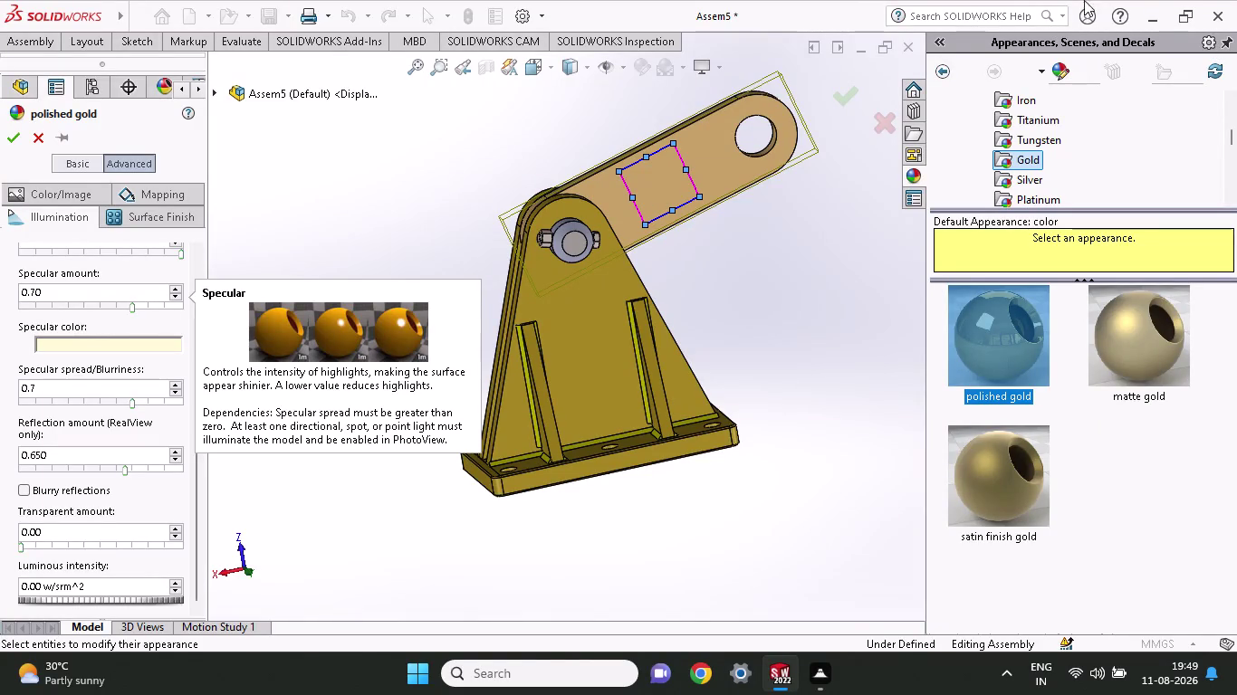
Narrow the Appearances pane and accept the polished gold appearance on the bracket assembly.
click(932, 37)
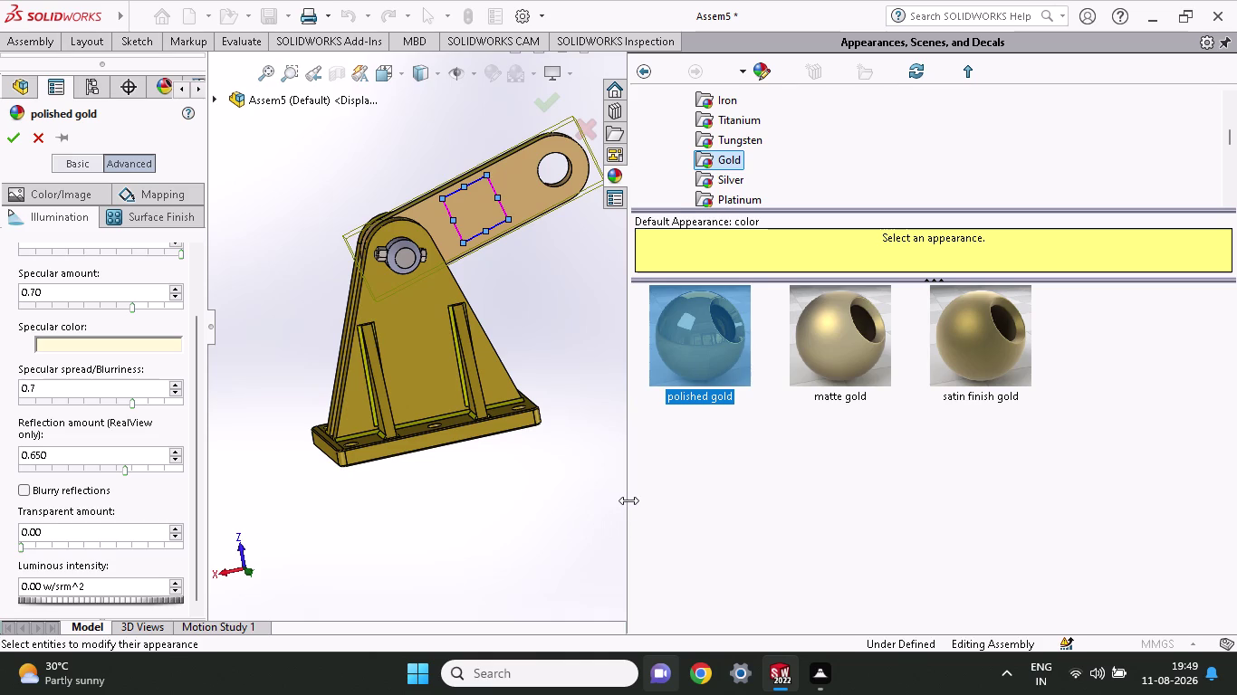
drag(628, 501, 1126, 497)
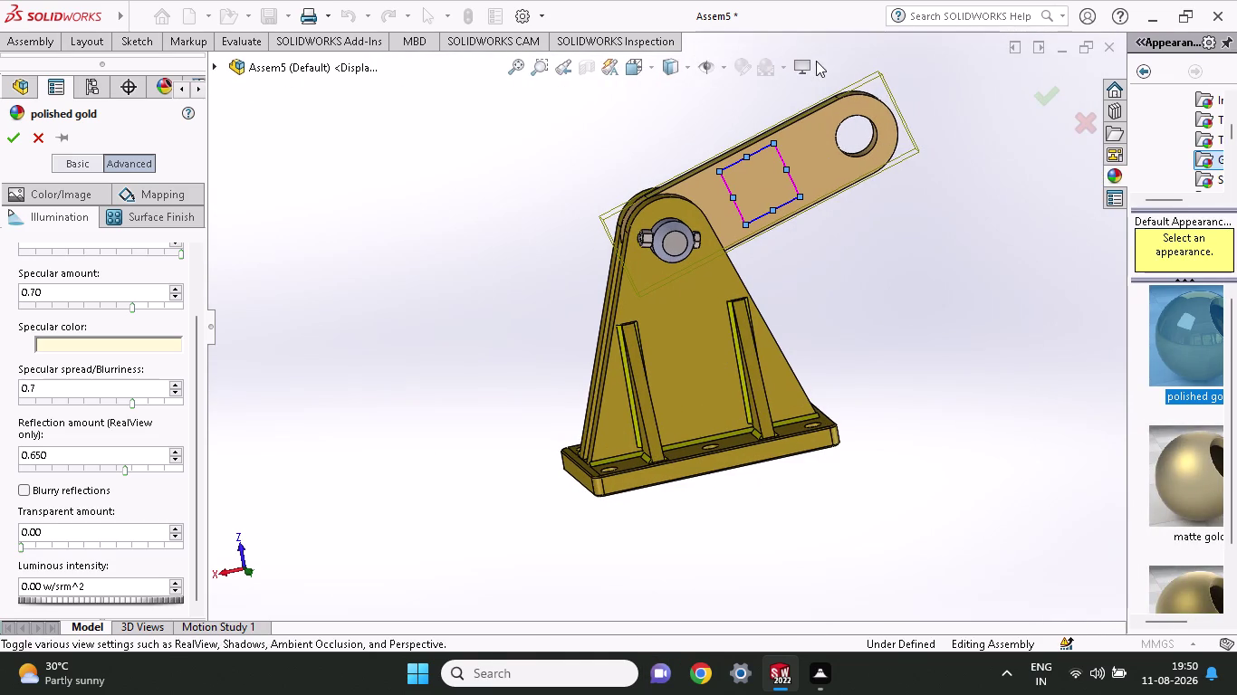
click(816, 64)
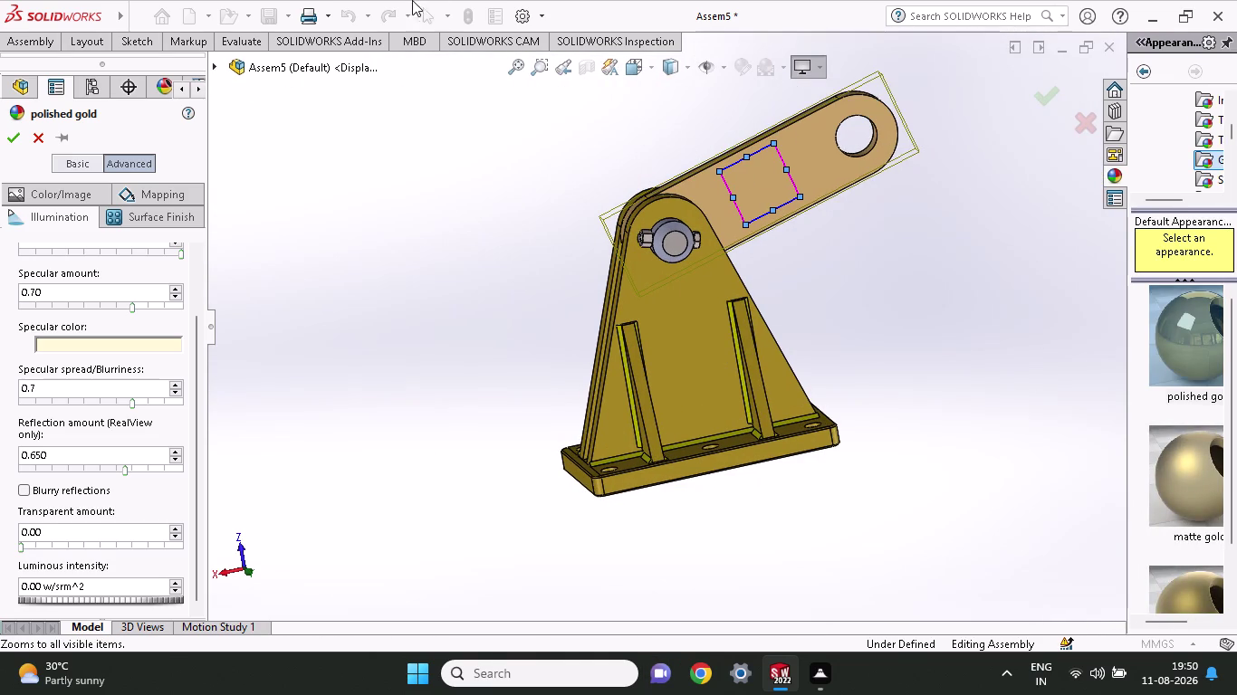
click(20, 136)
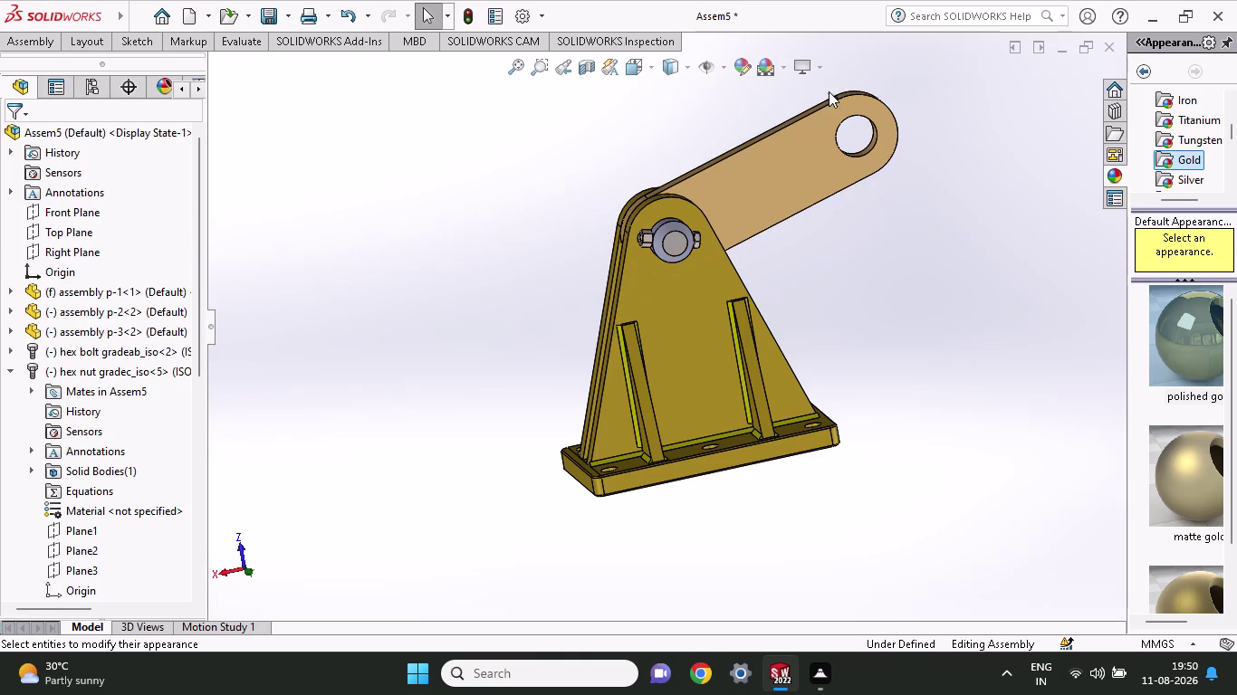
Show the view display effects list, then choose Save As from the save options.
click(818, 58)
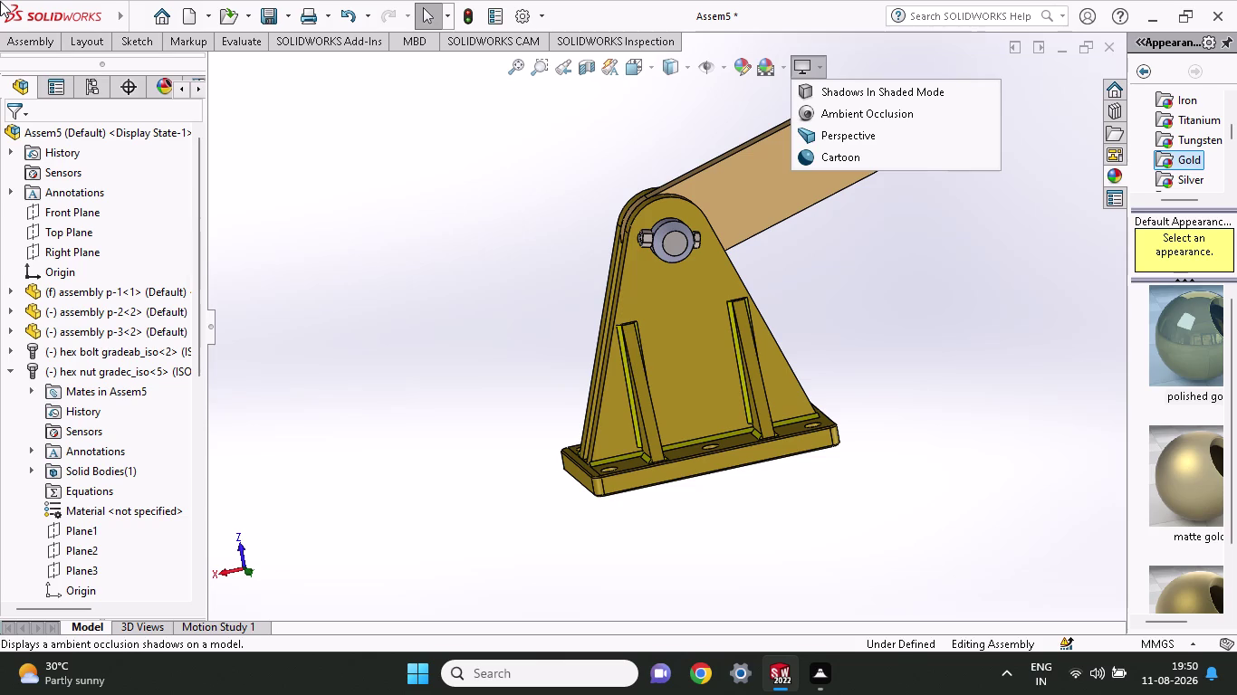
click(285, 14)
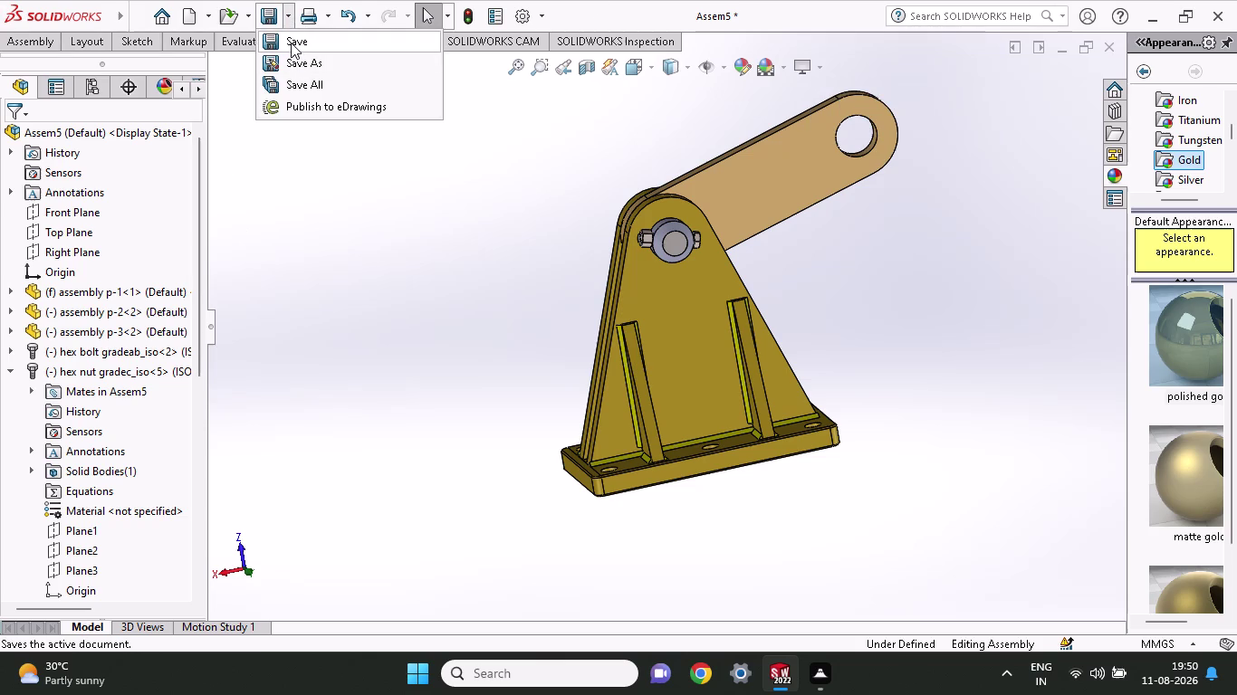
click(291, 63)
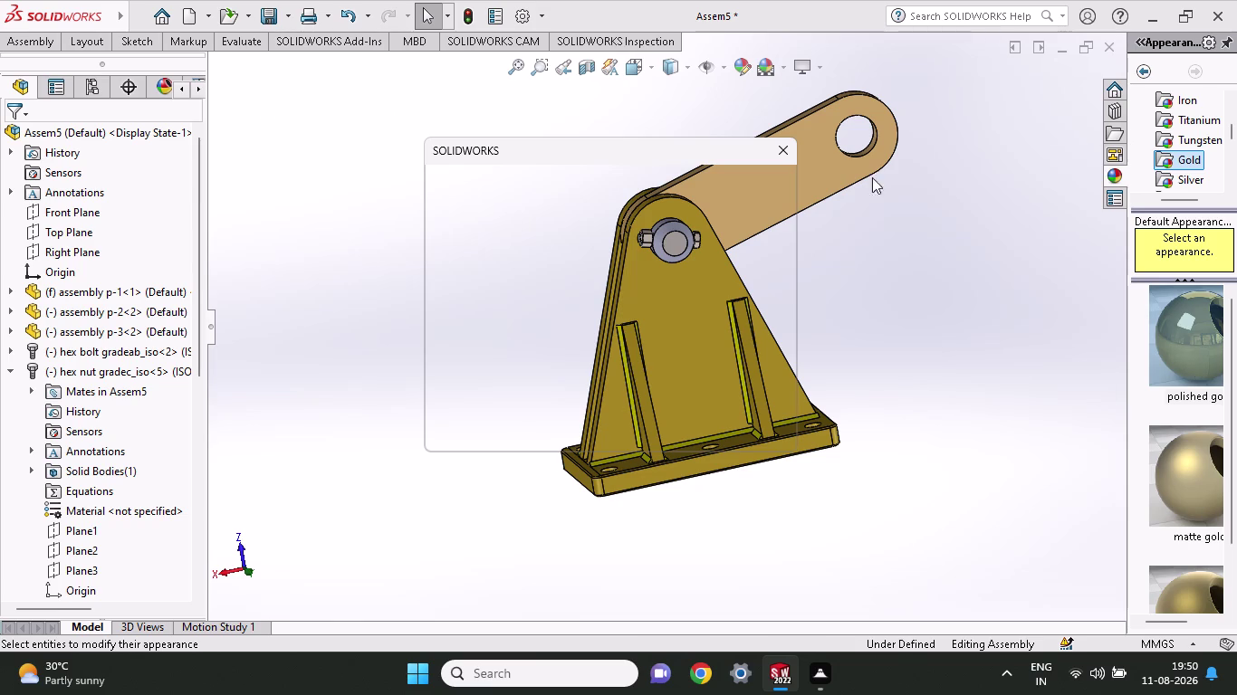
Replace the file name with 'assembly module 1'.
click(608, 268)
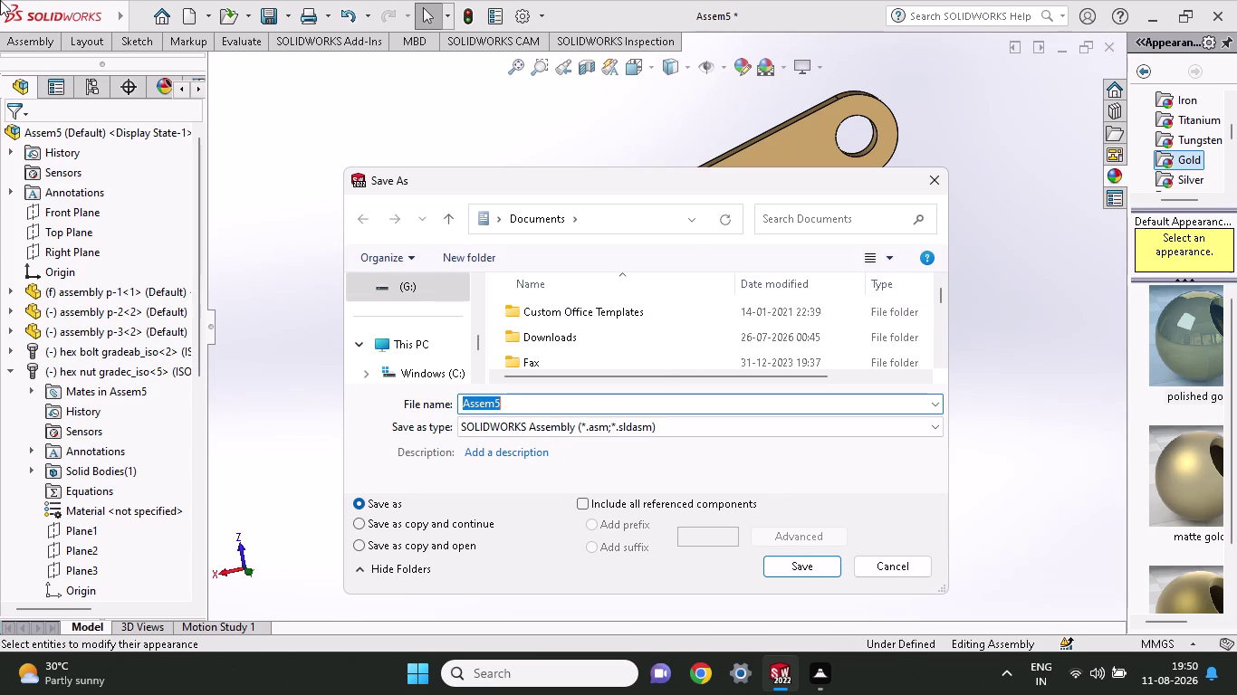
key(BackSpace)
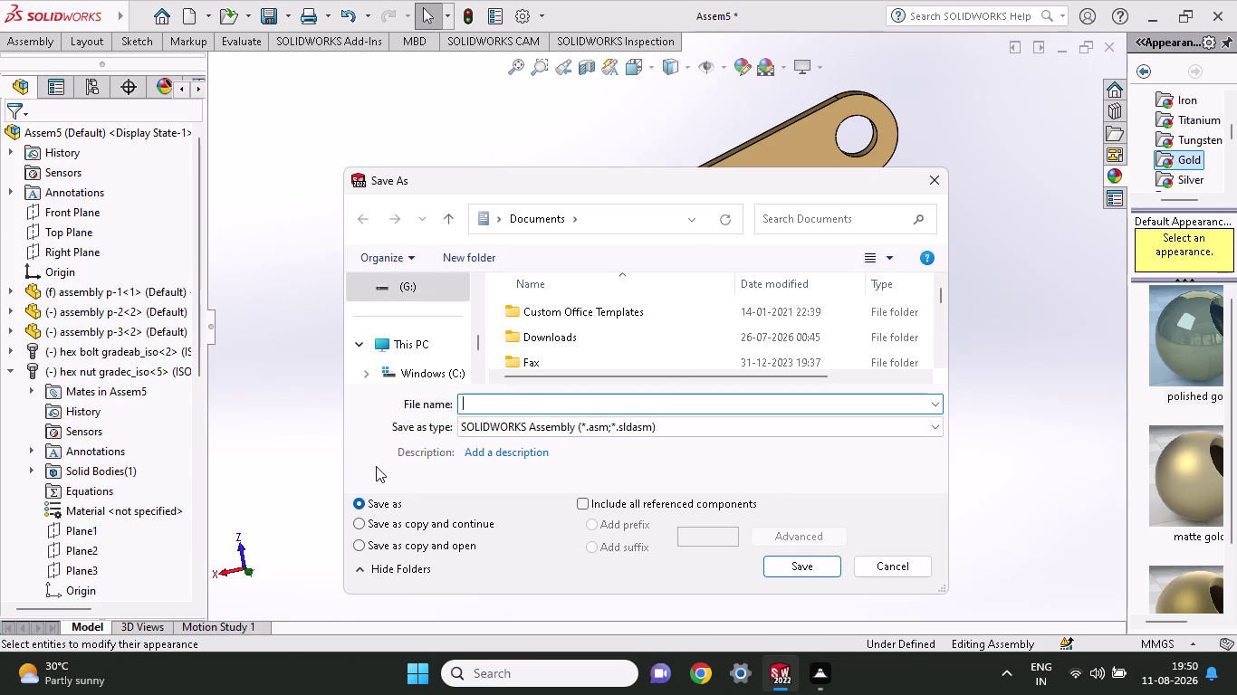
text(ass)
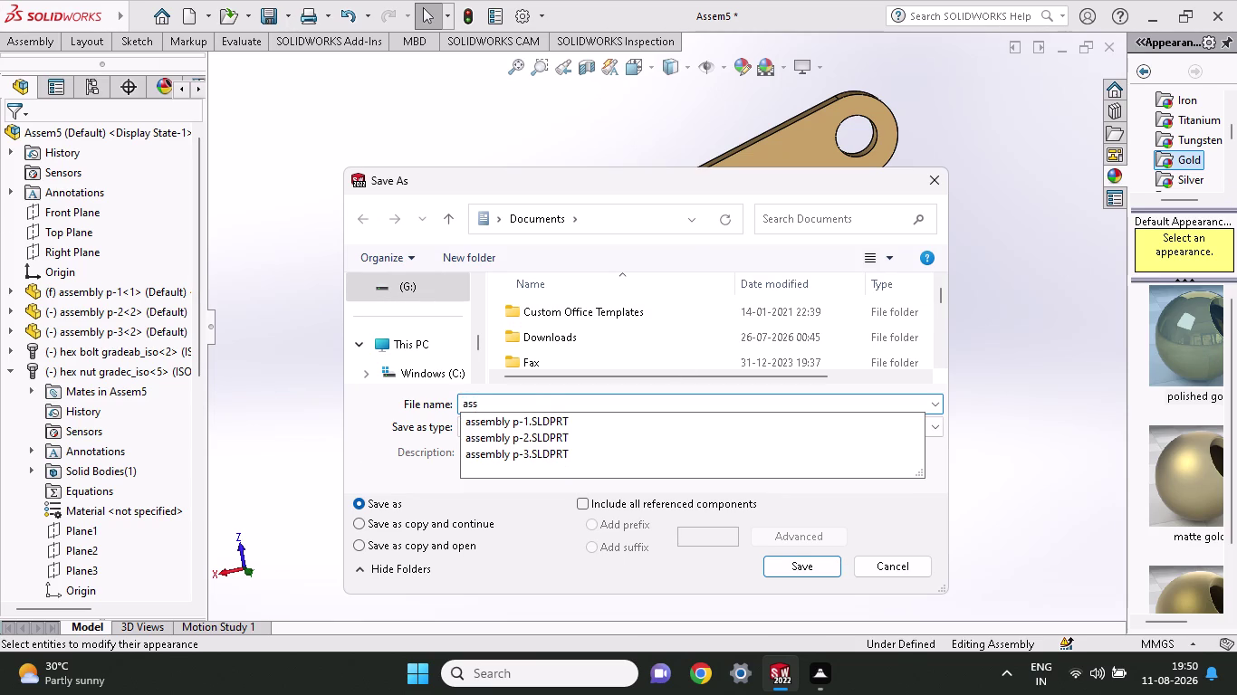
text(embly)
key(space)
text(modul)
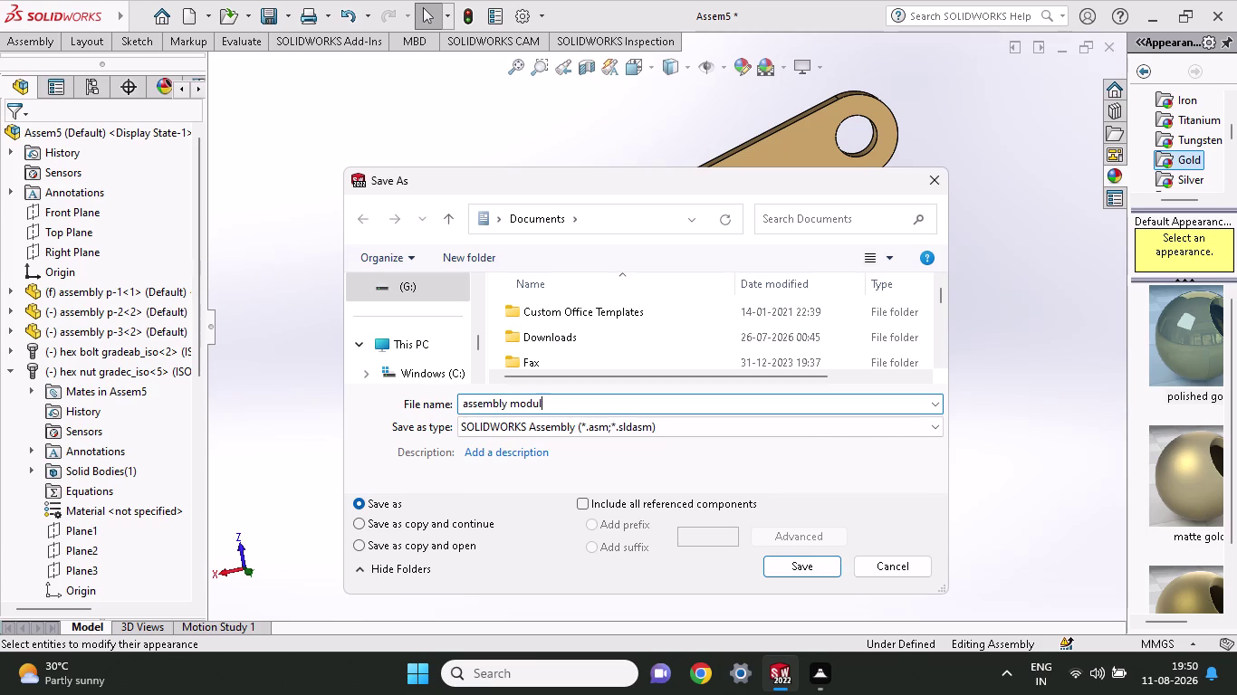
text(e)
key(space)
key(1)
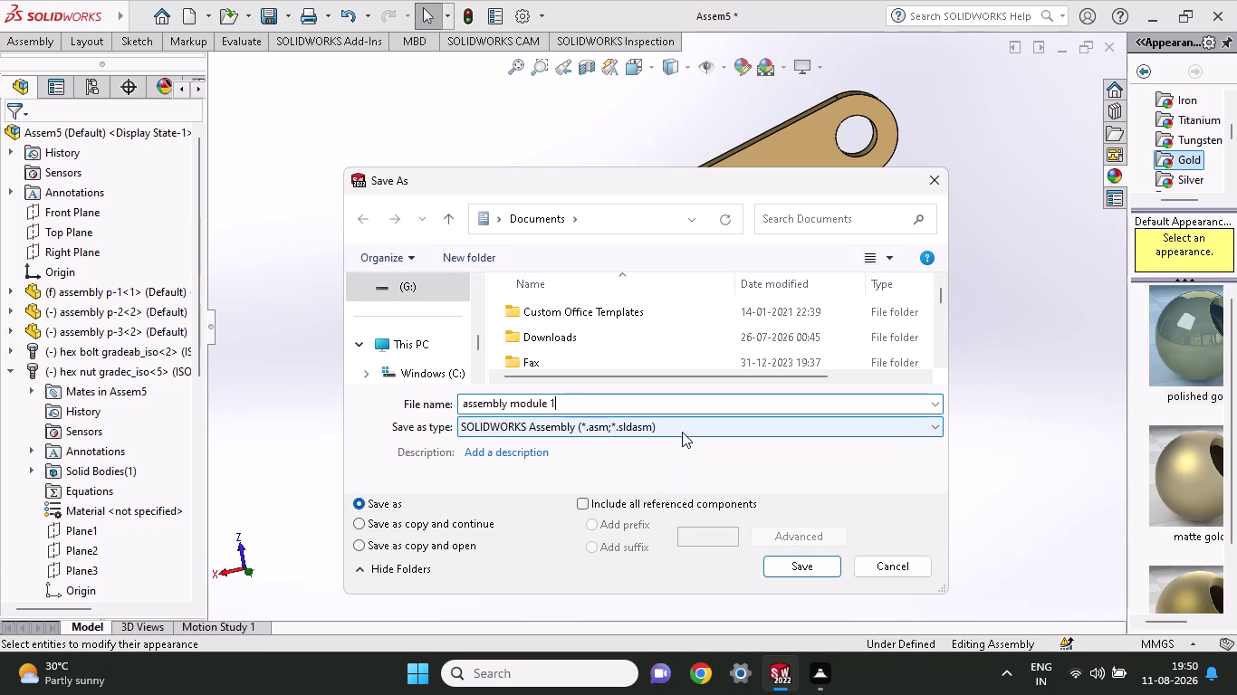
Keep the file type as SOLIDWORKS Assembly (*.sldasm) and save.
click(730, 434)
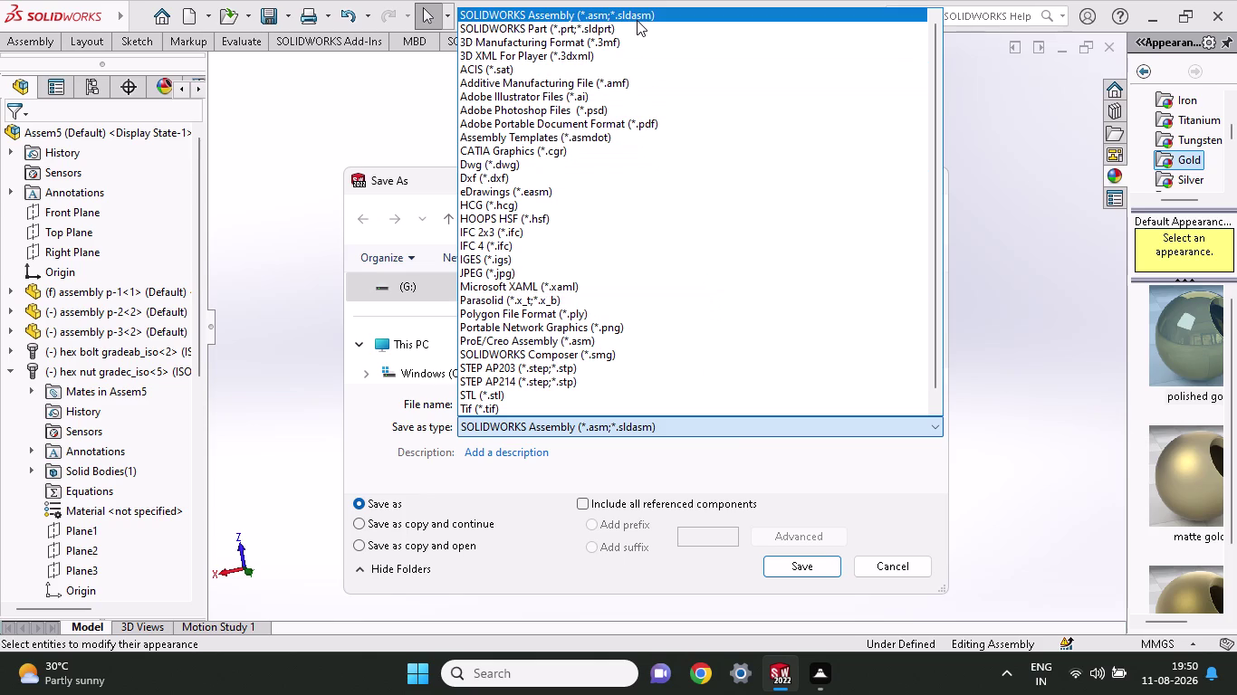
click(636, 30)
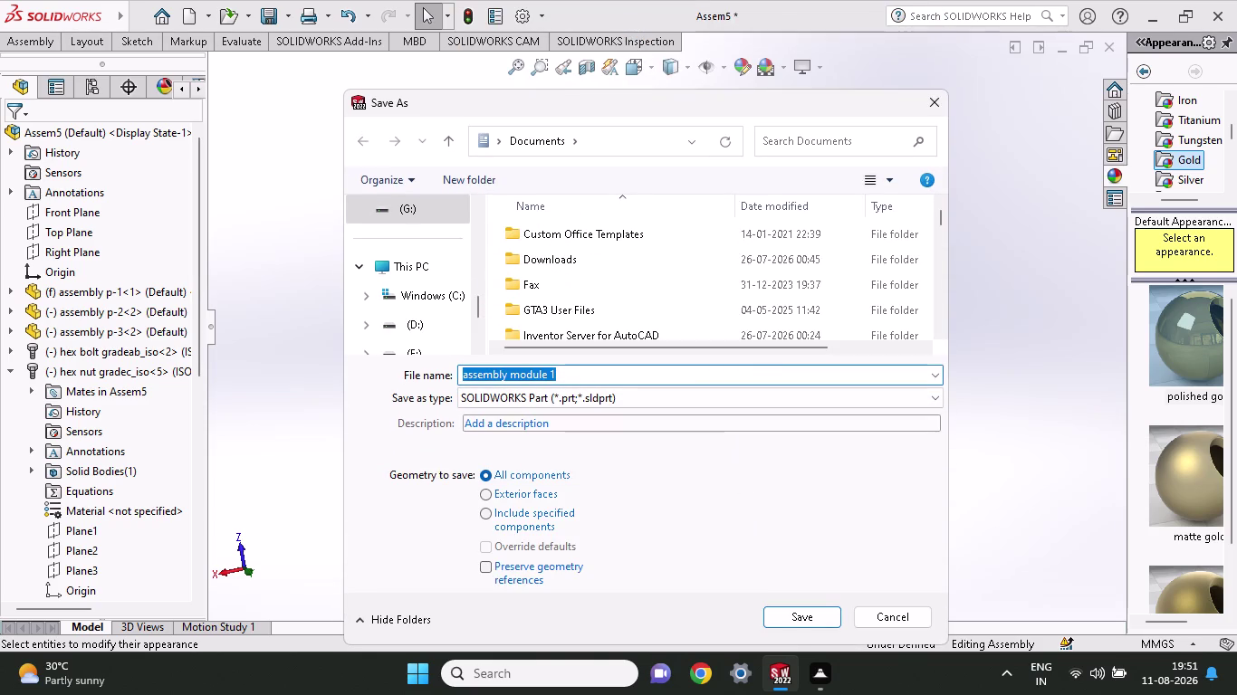
click(640, 393)
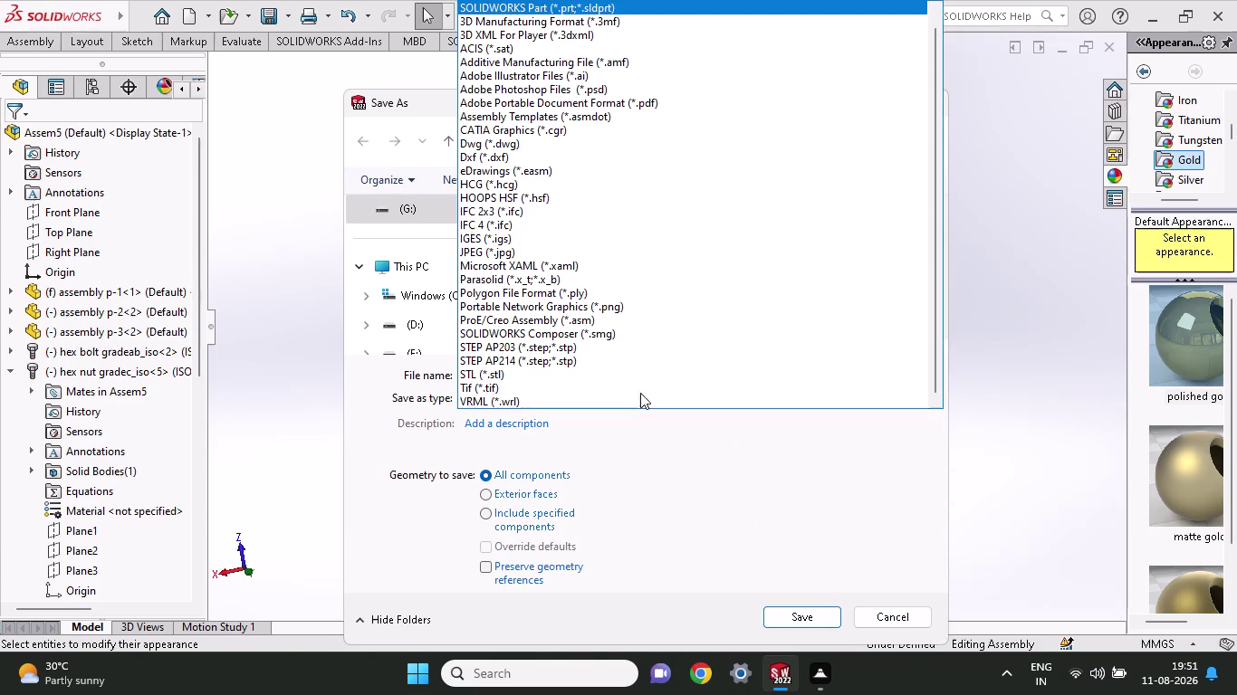
scroll(up, 3)
scroll(up, 3)
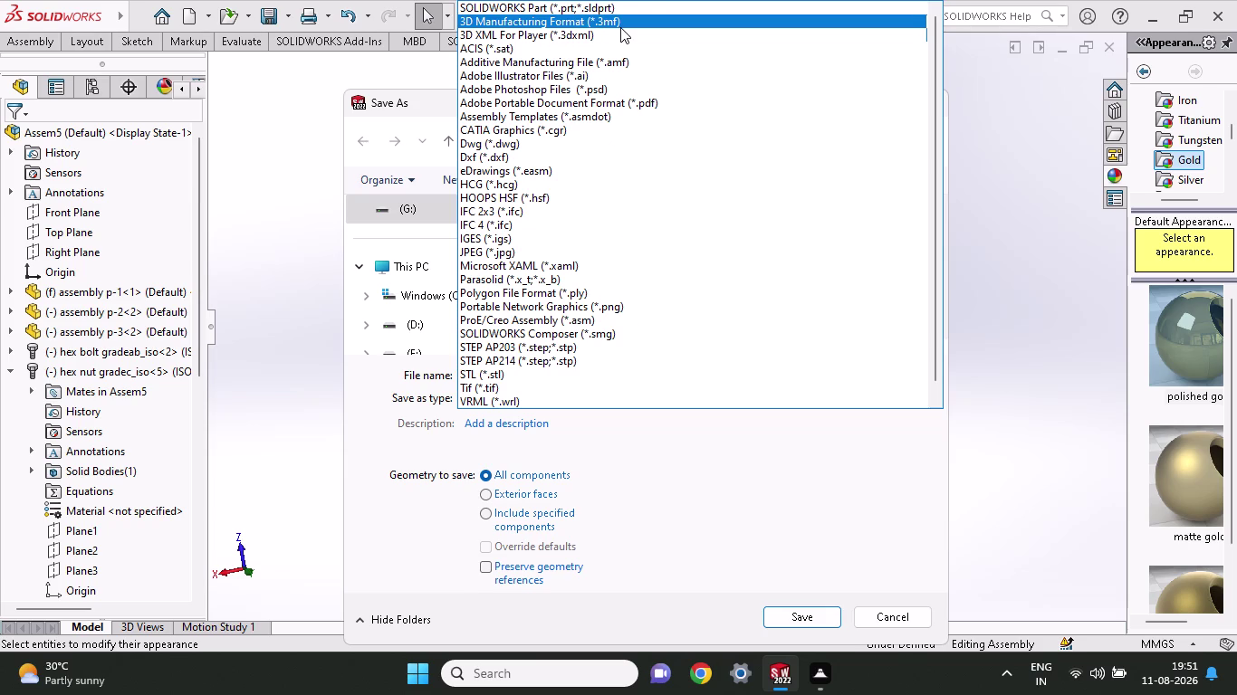
click(621, 4)
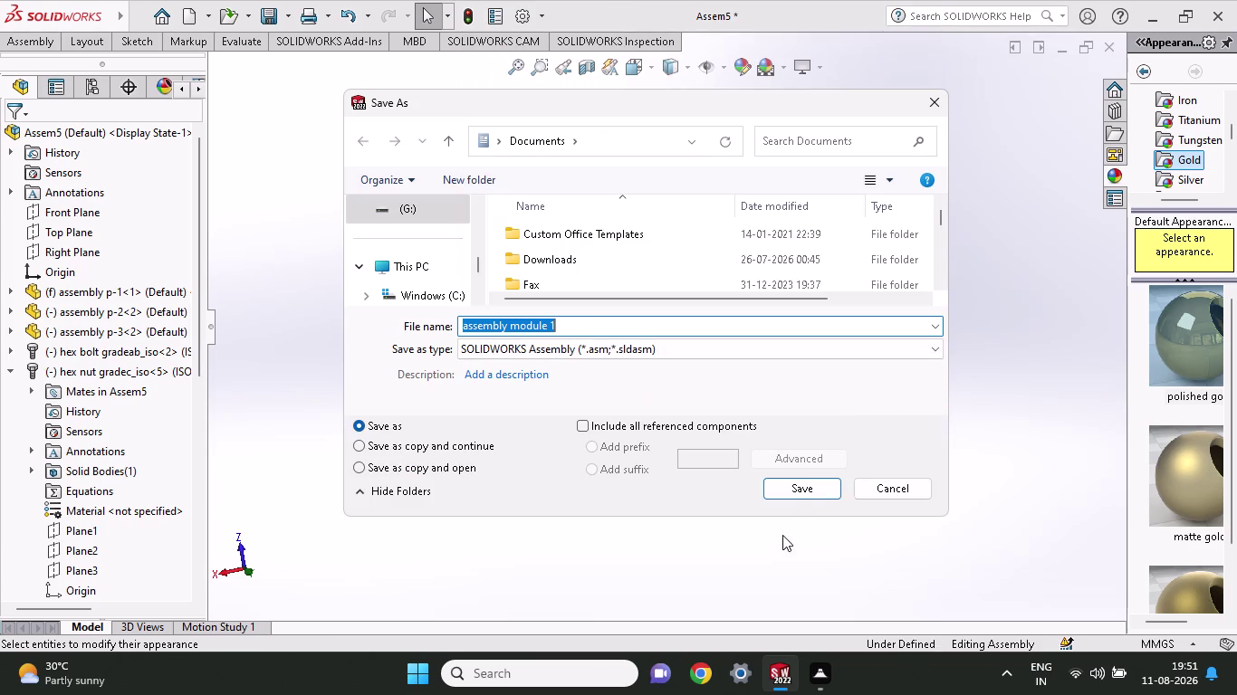
click(791, 500)
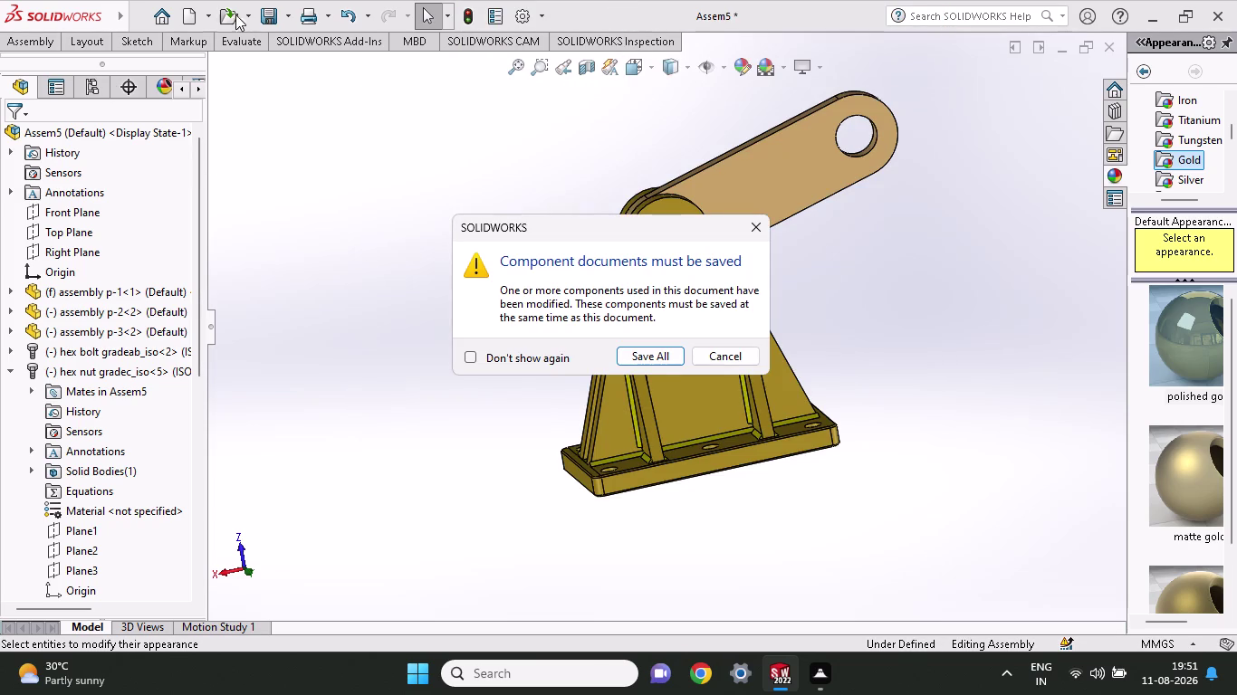
Save all modified components with the assembly, then start another Save As.
click(290, 11)
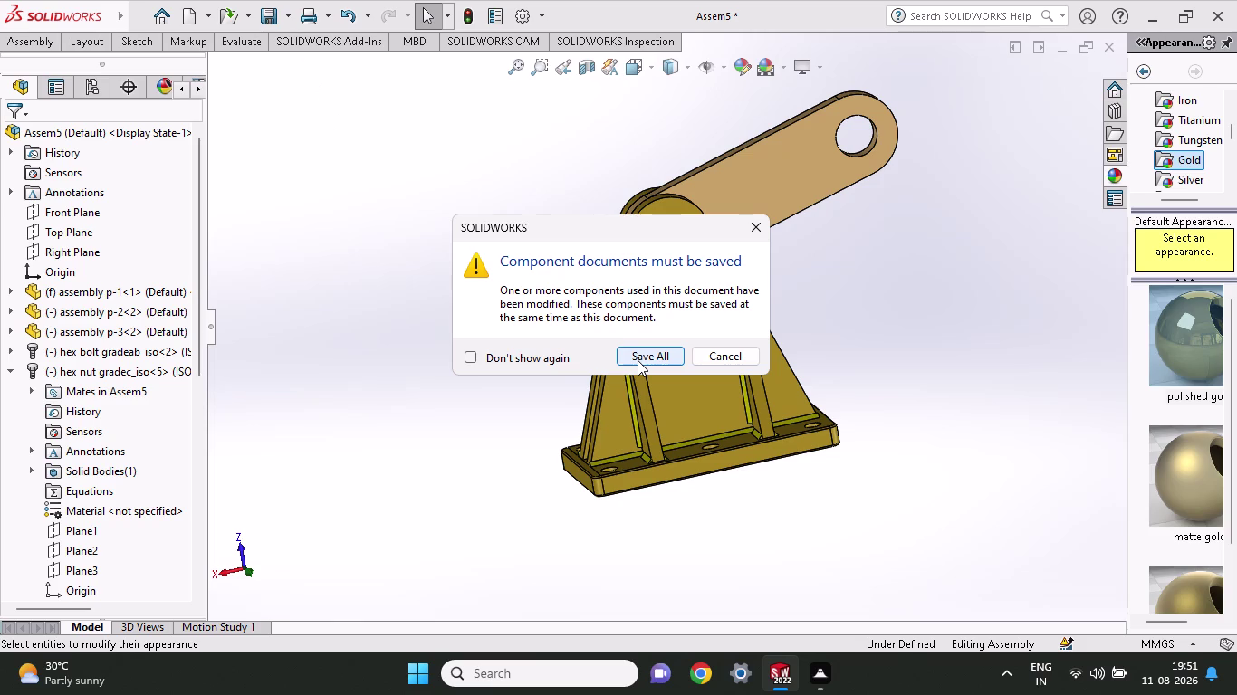
click(638, 360)
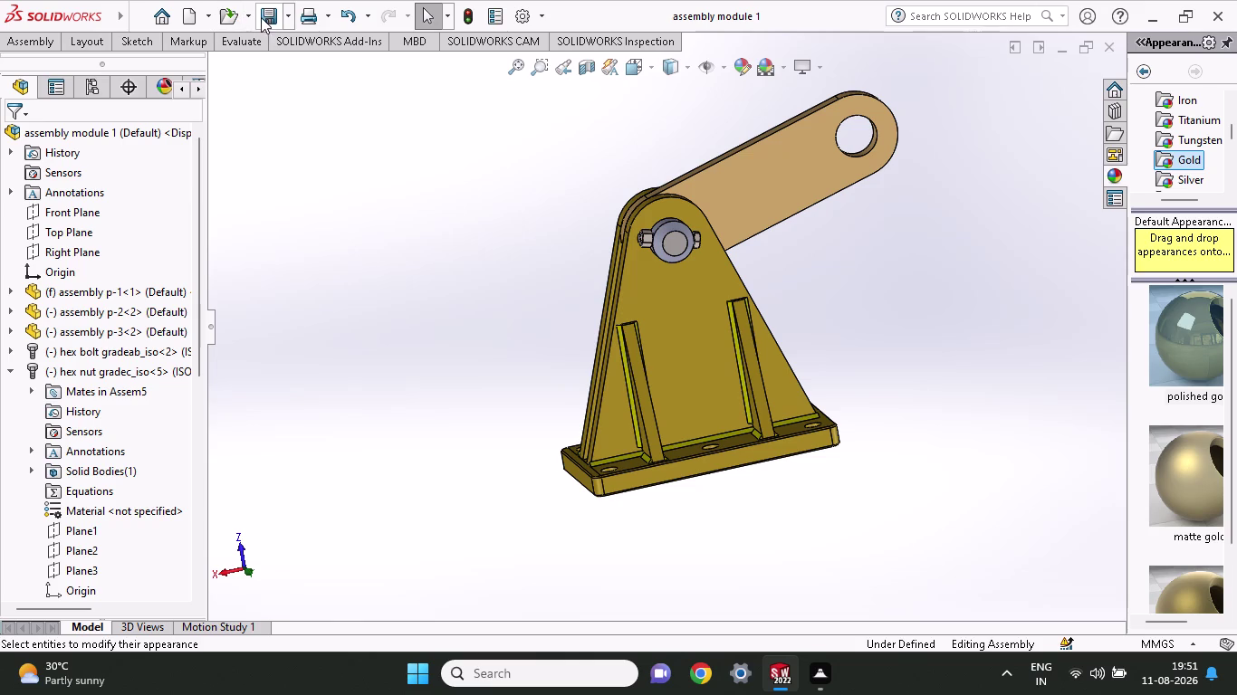
click(282, 19)
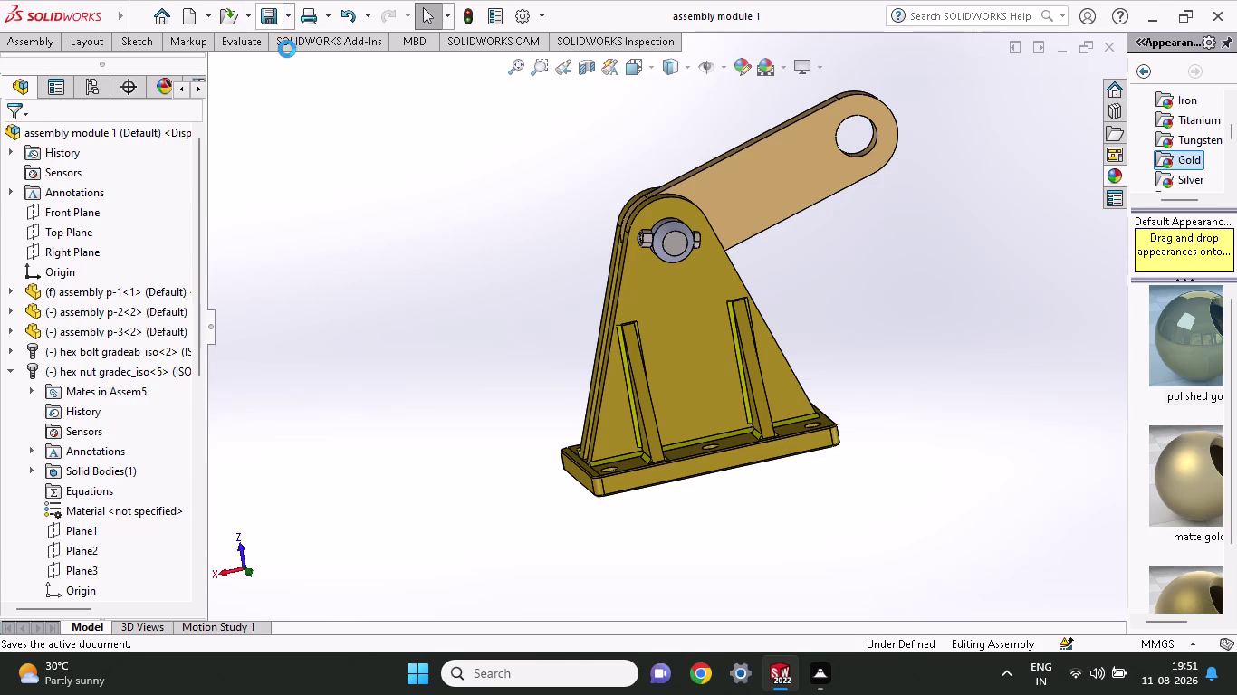
click(287, 22)
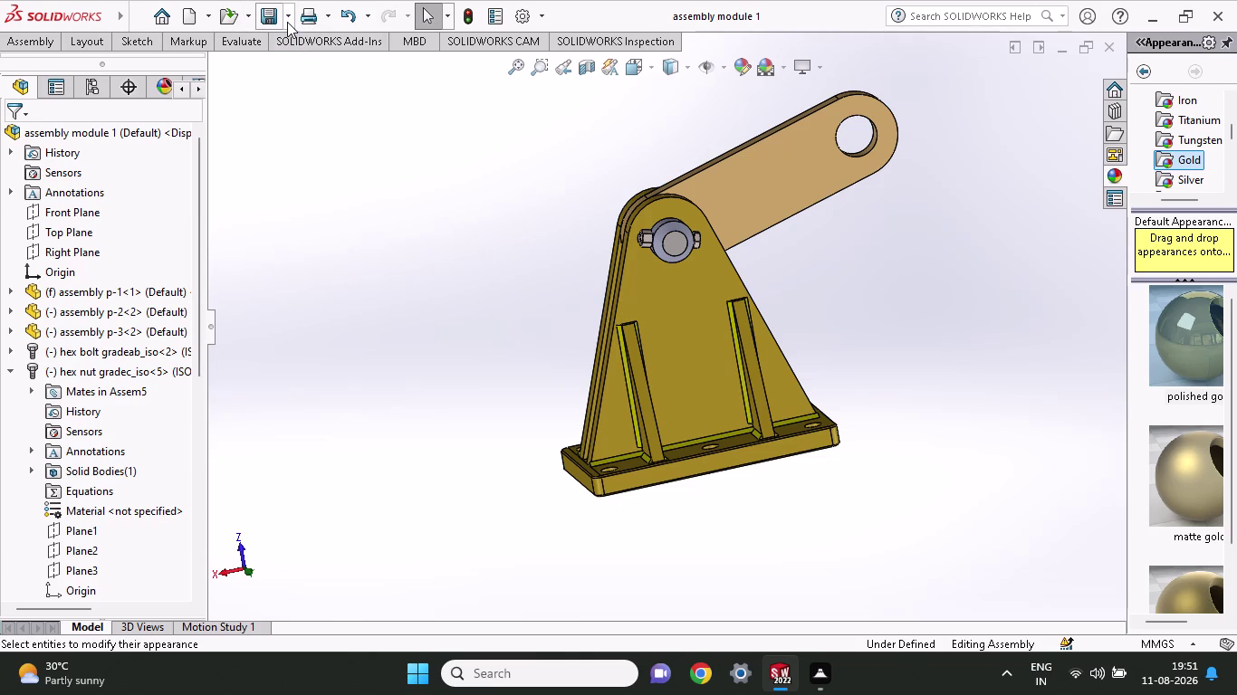
click(293, 59)
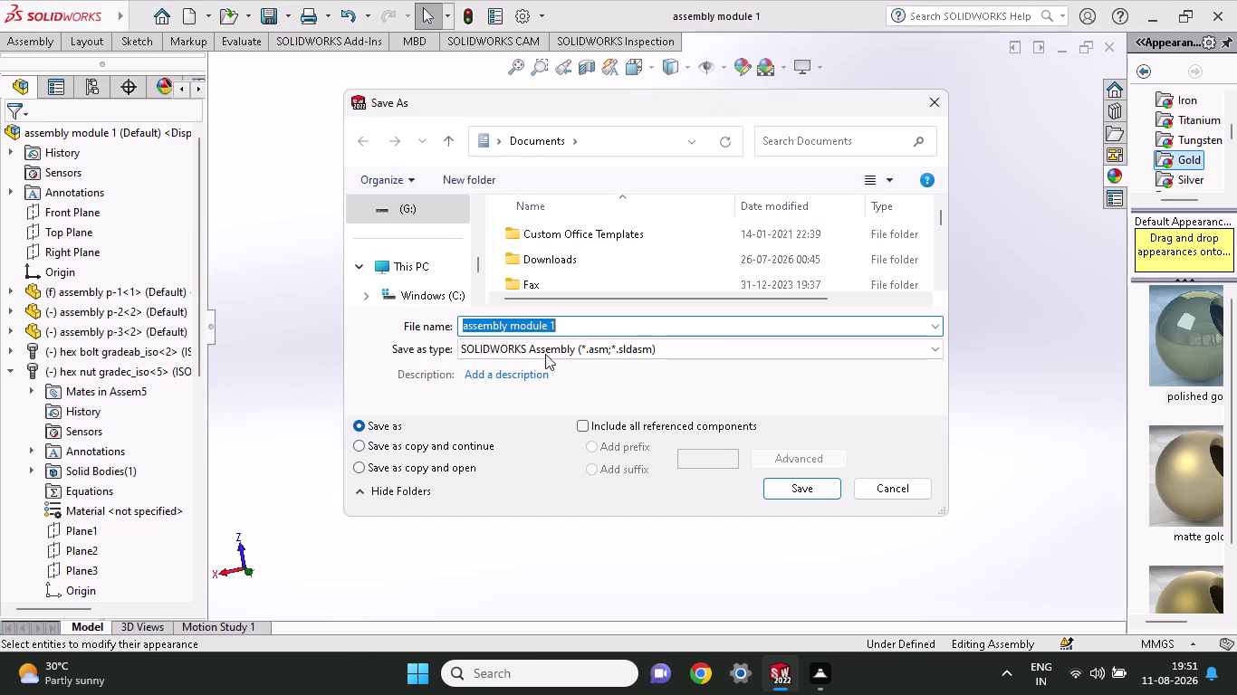
Export 'assembly module 1' as Adobe Portable Document Format (*.pdf).
click(546, 354)
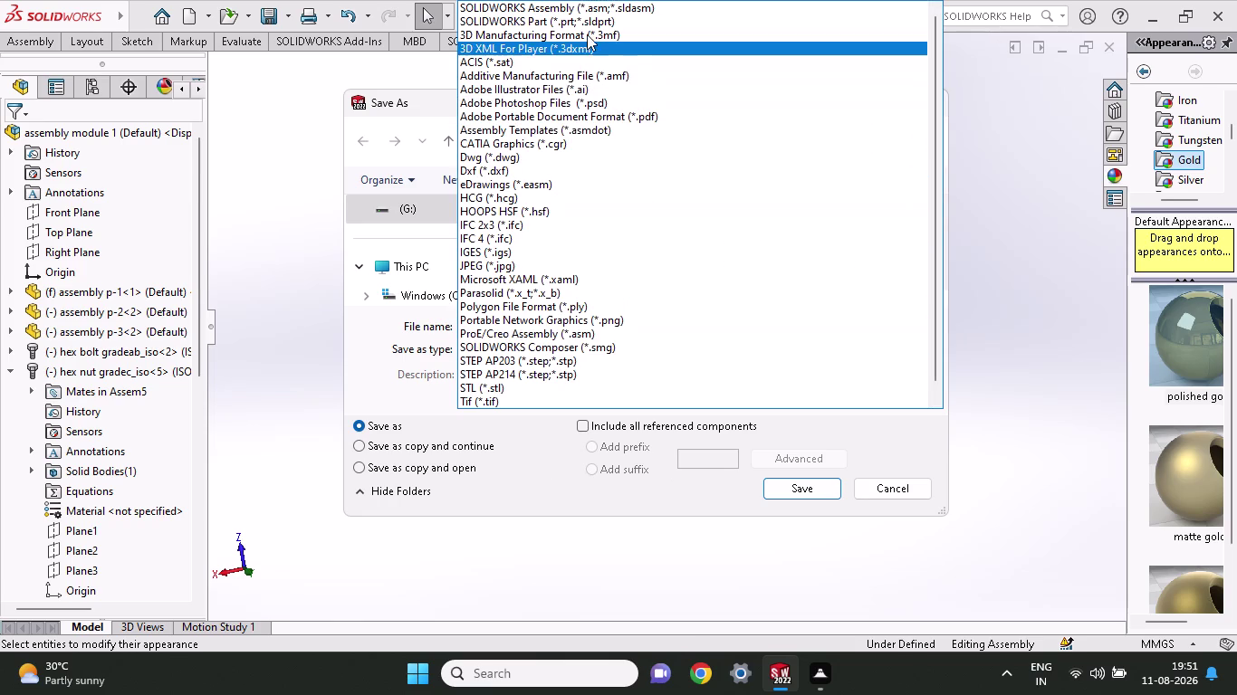
click(570, 116)
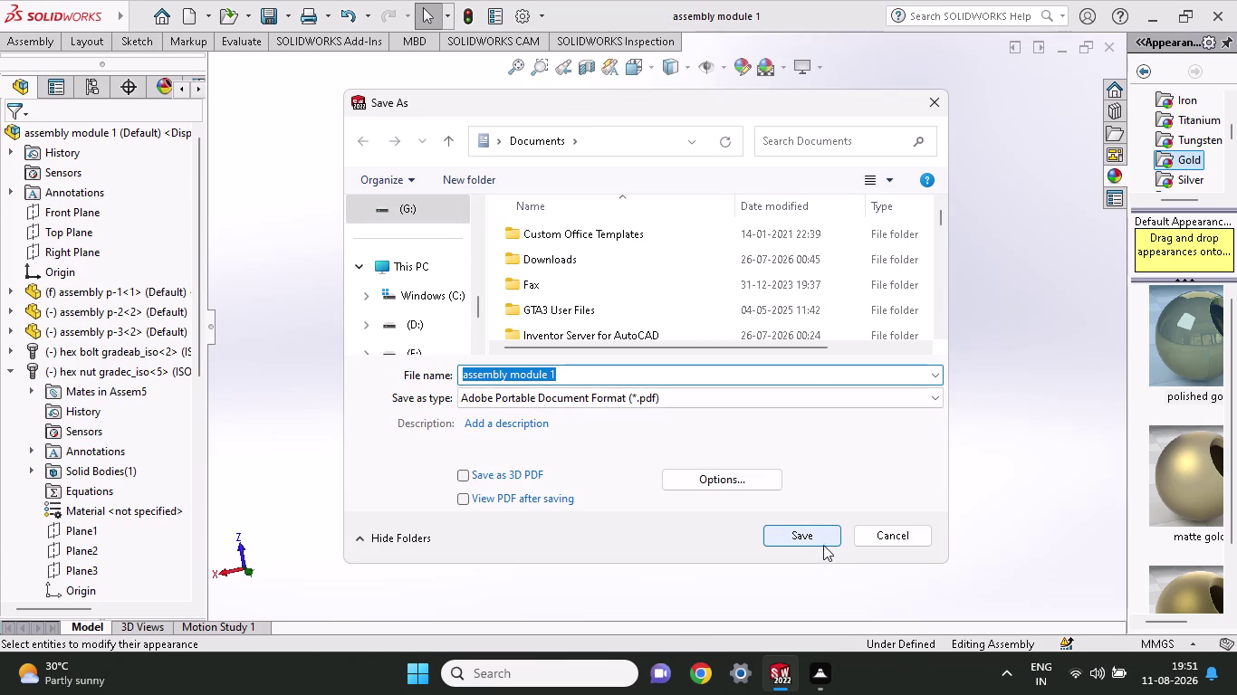
click(816, 537)
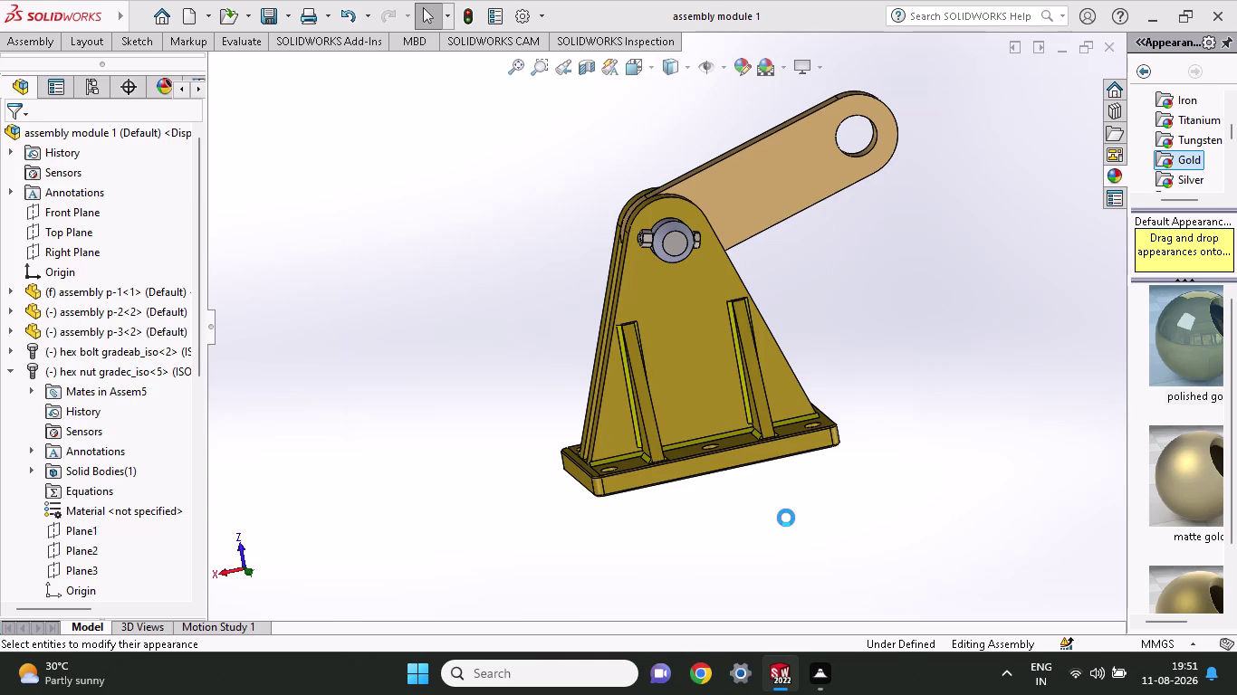
click(836, 663)
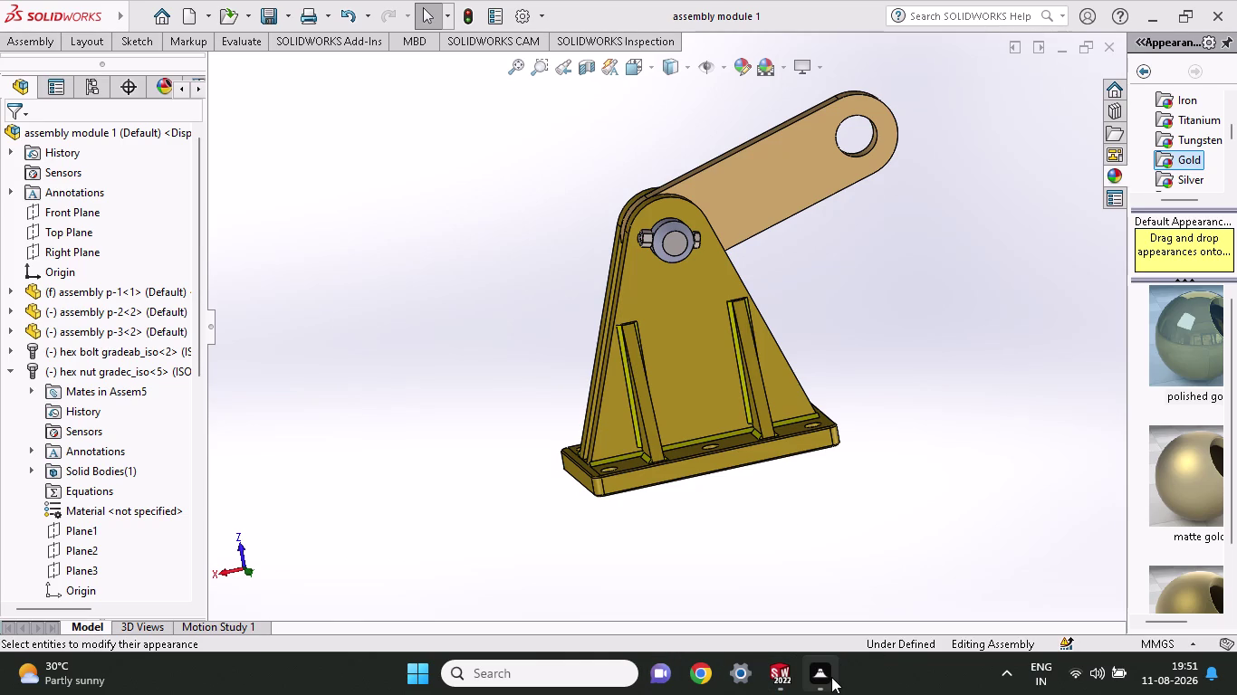
click(831, 677)
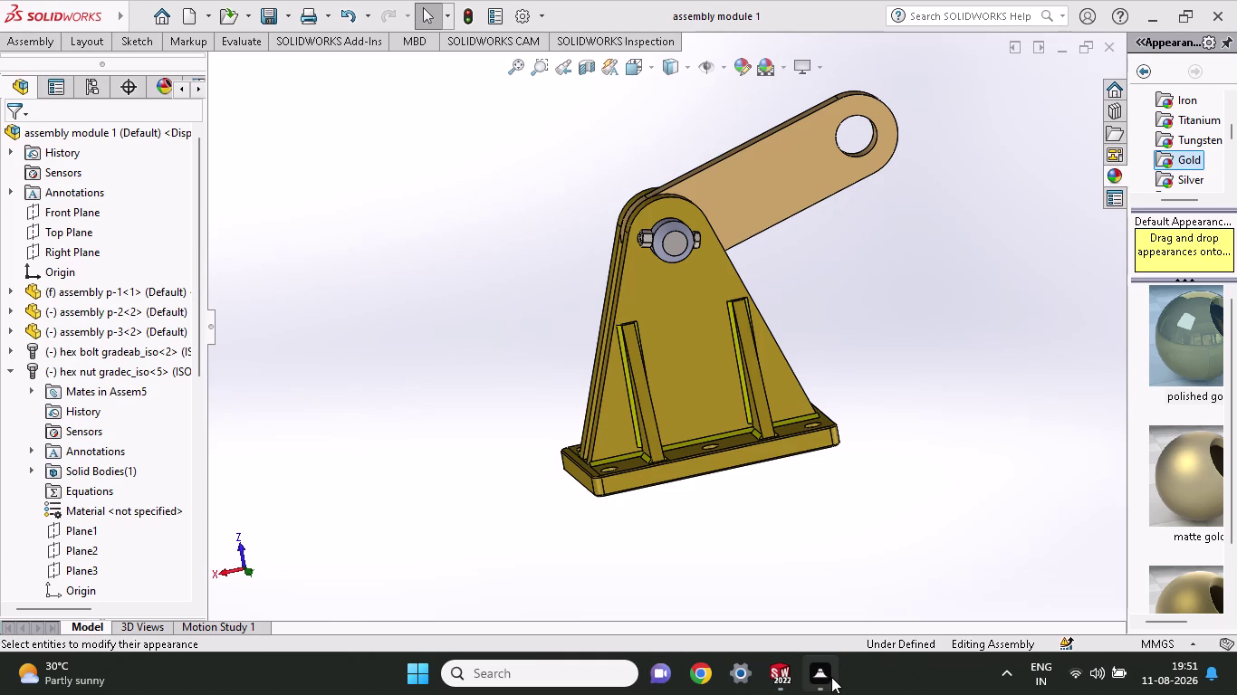